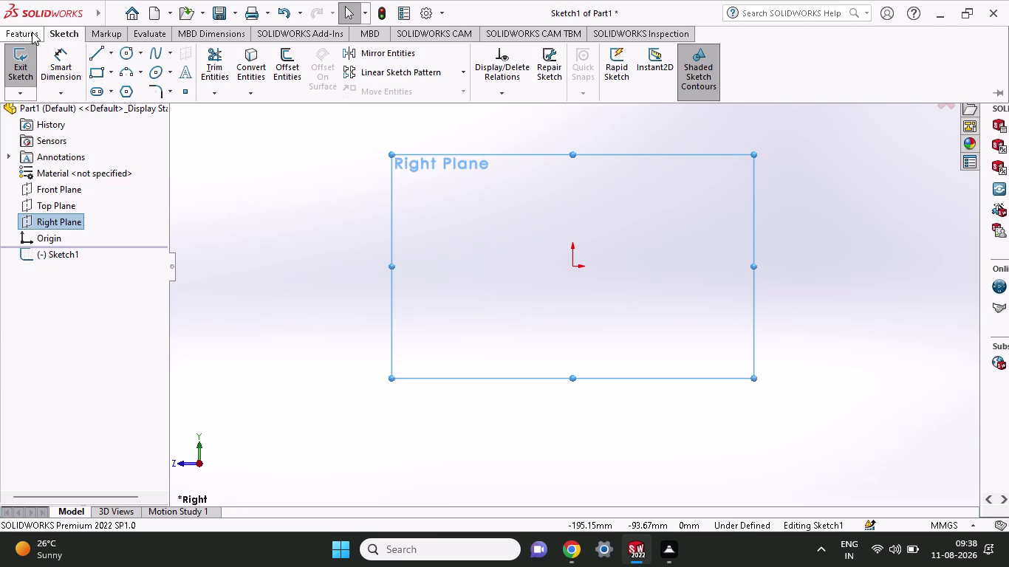
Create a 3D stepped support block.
Choose Center Rectangle from the Sketch tab's rectangle dropdown.
click(101, 56)
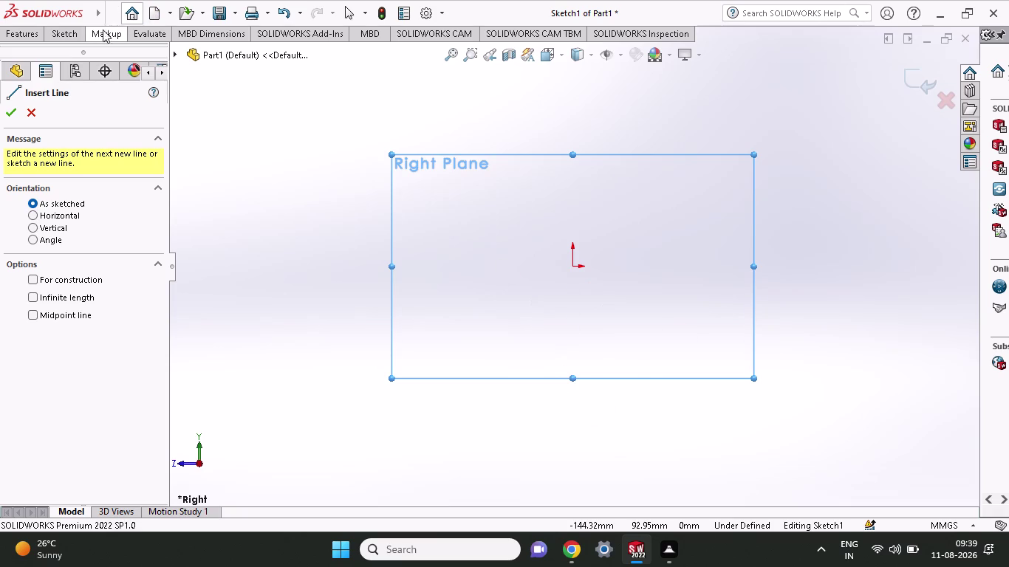
click(60, 34)
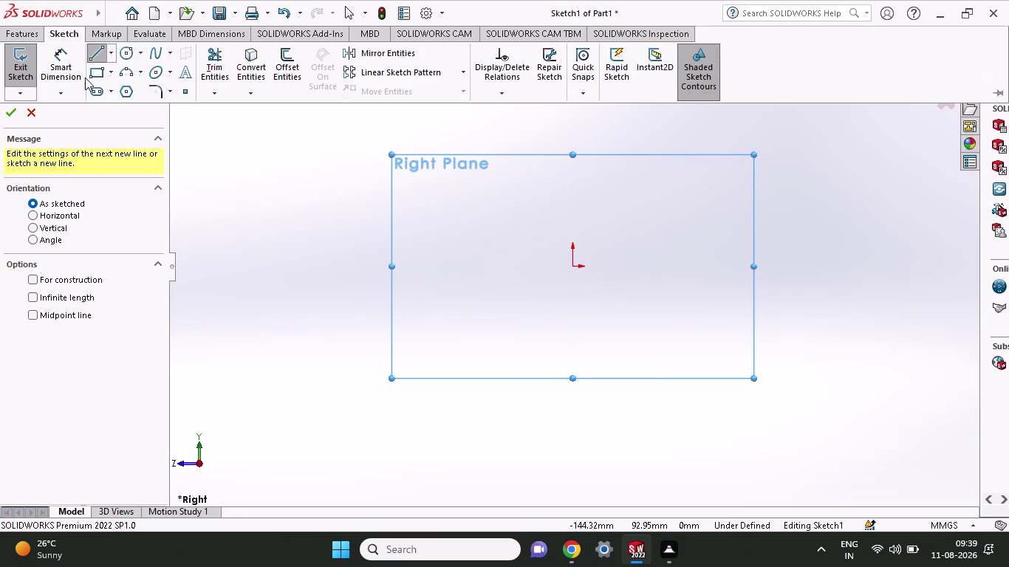
click(111, 76)
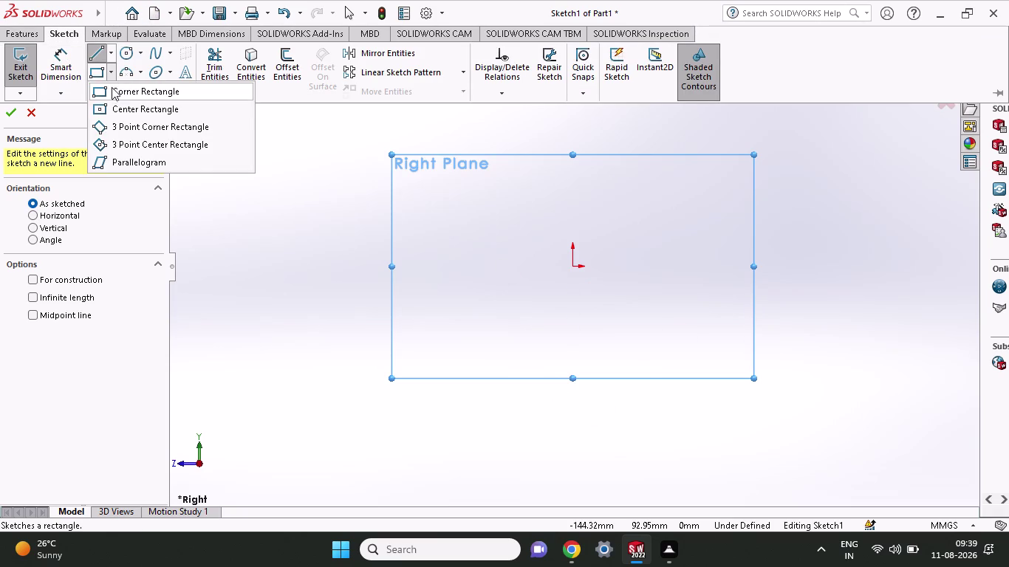
click(113, 116)
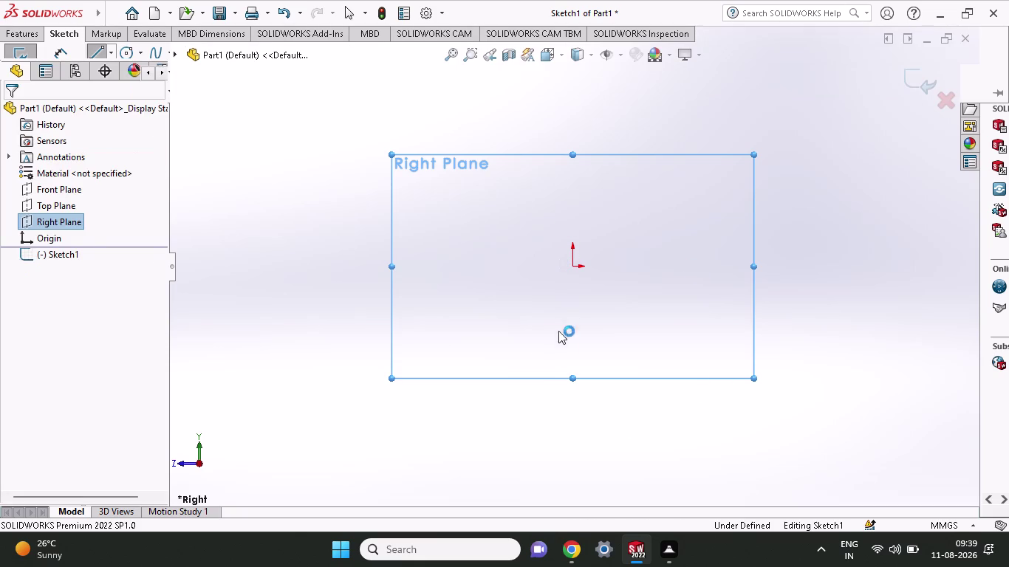
Draw a center rectangle from the origin out to a corner point and accept it.
click(572, 264)
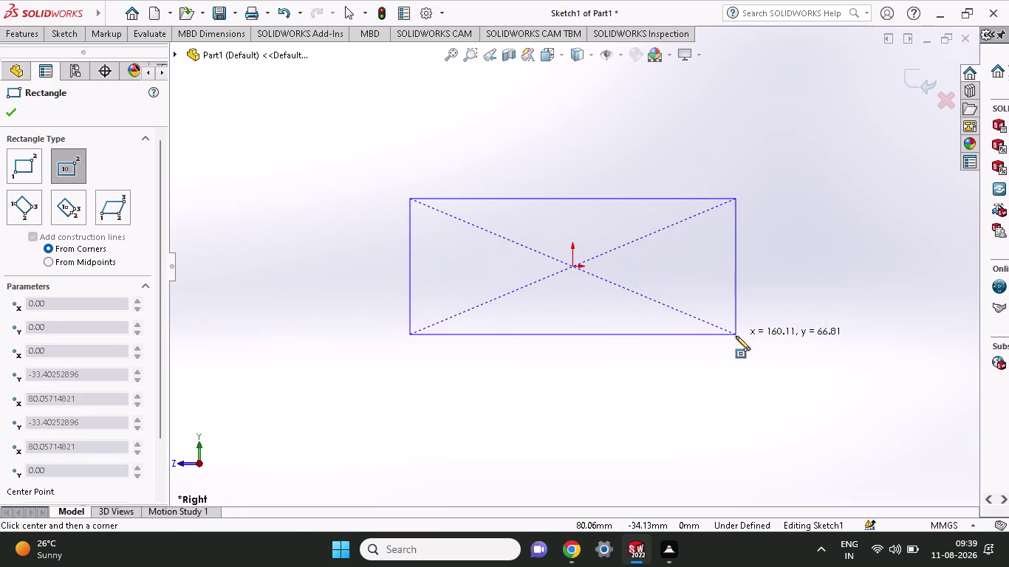
click(736, 336)
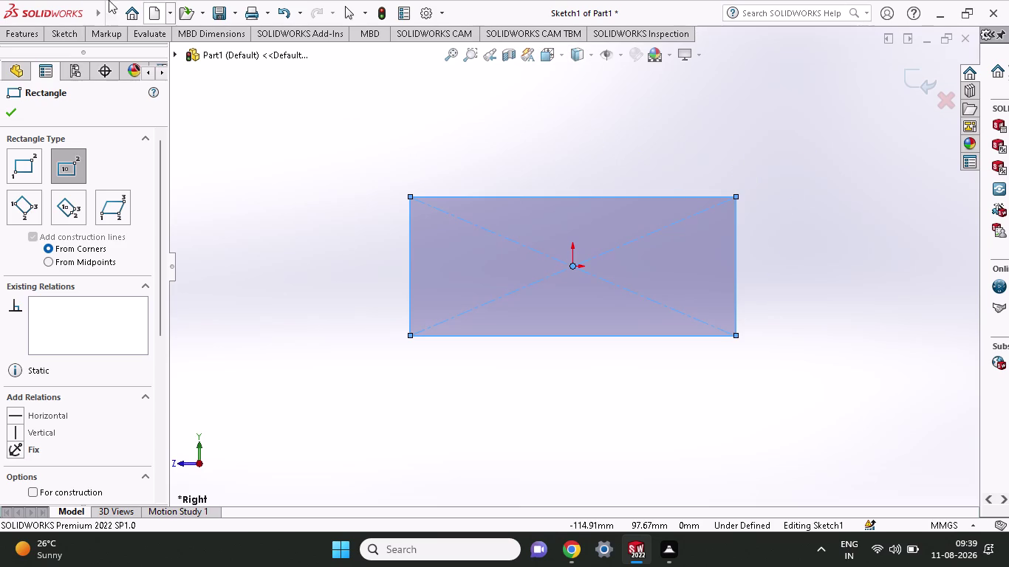
click(22, 37)
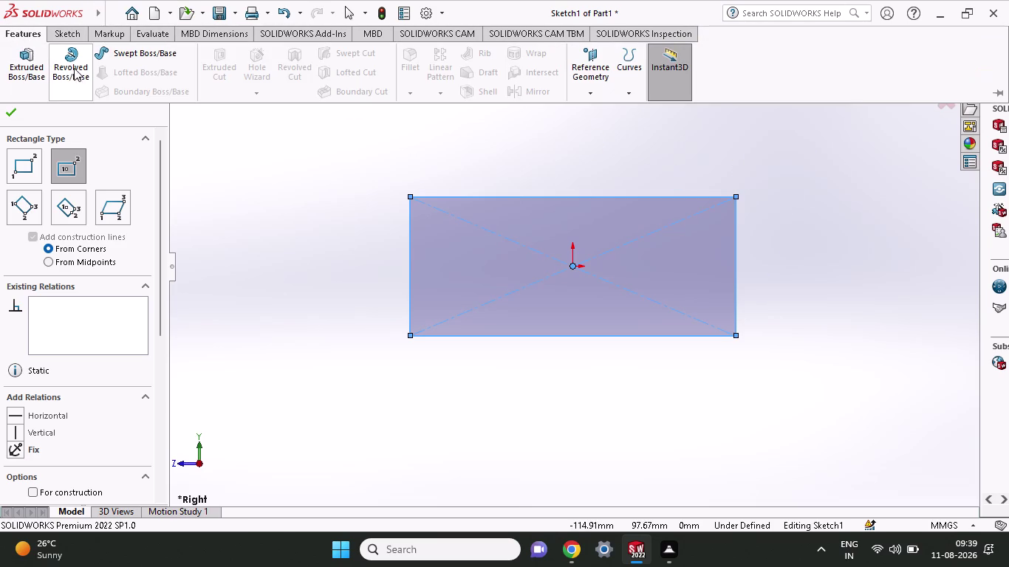
click(58, 37)
click(56, 74)
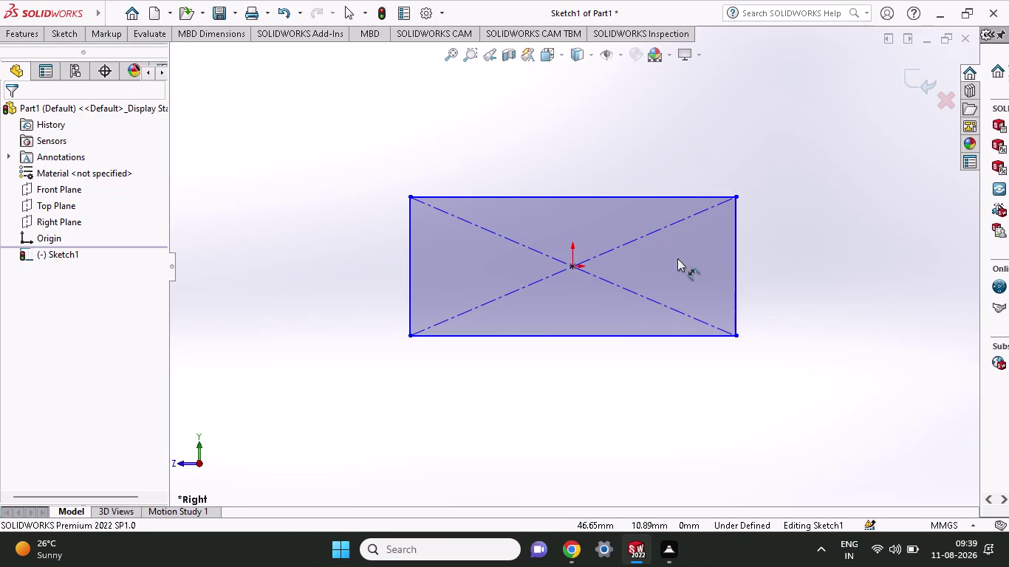
Dimension the rectangle's right corners to a 30 mm height, fixing a mistyped value.
click(739, 339)
click(733, 200)
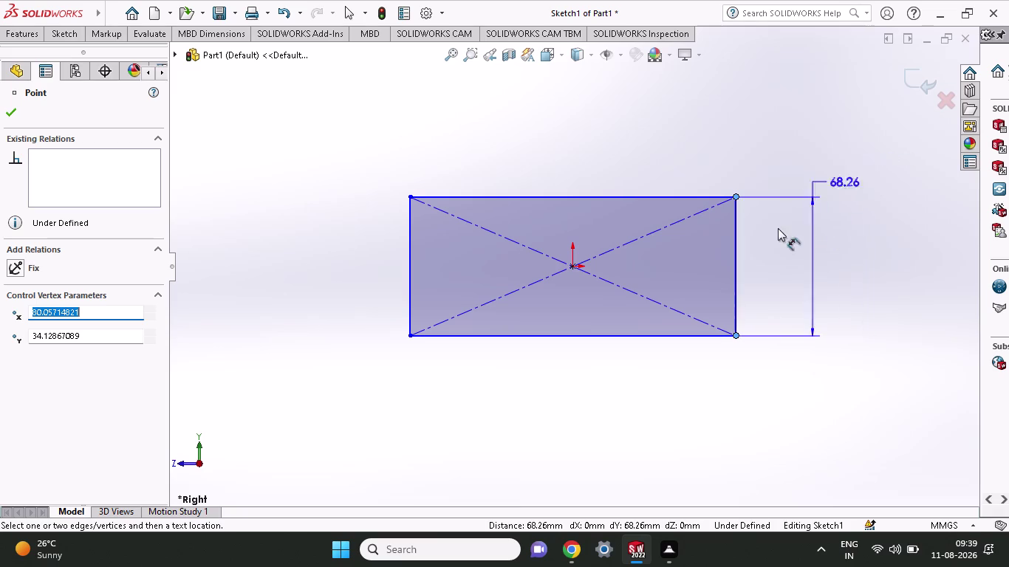
click(797, 249)
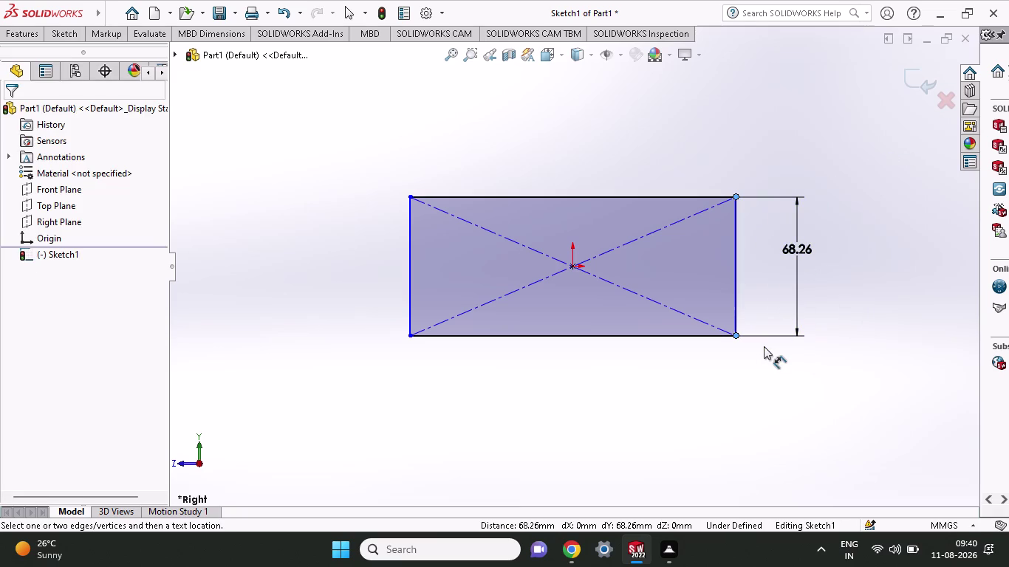
key(3)
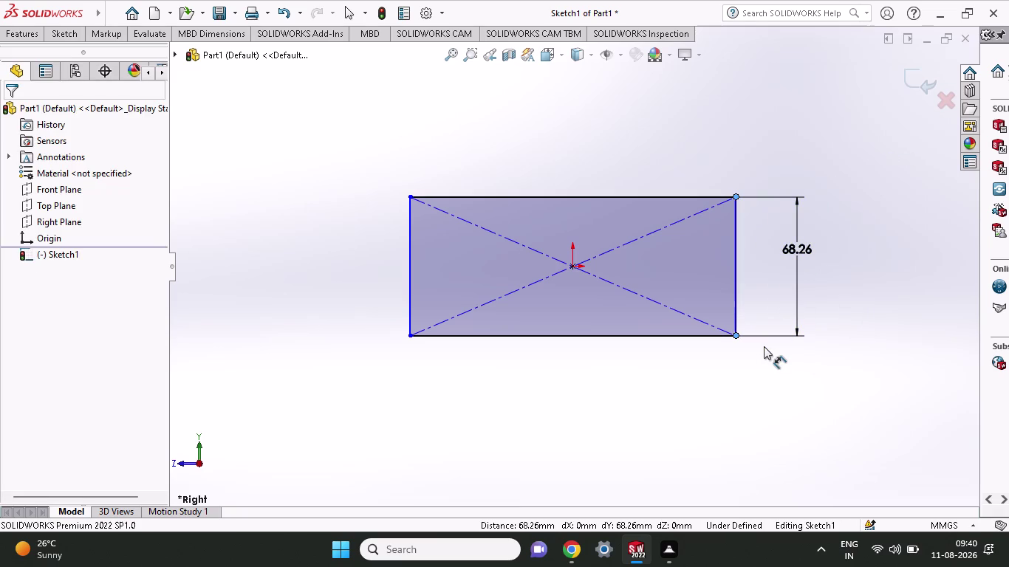
key(3)
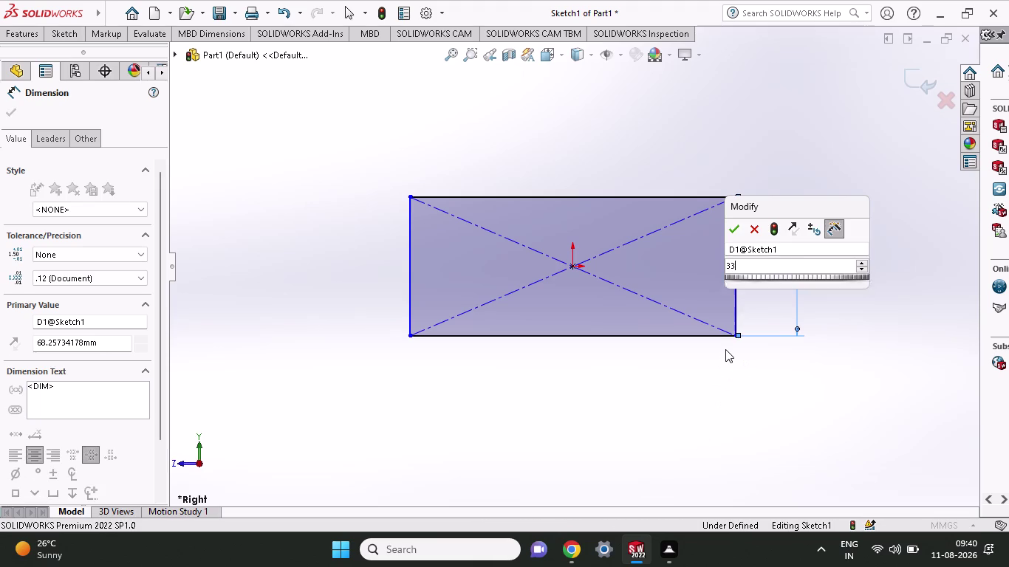
key(BackSpace)
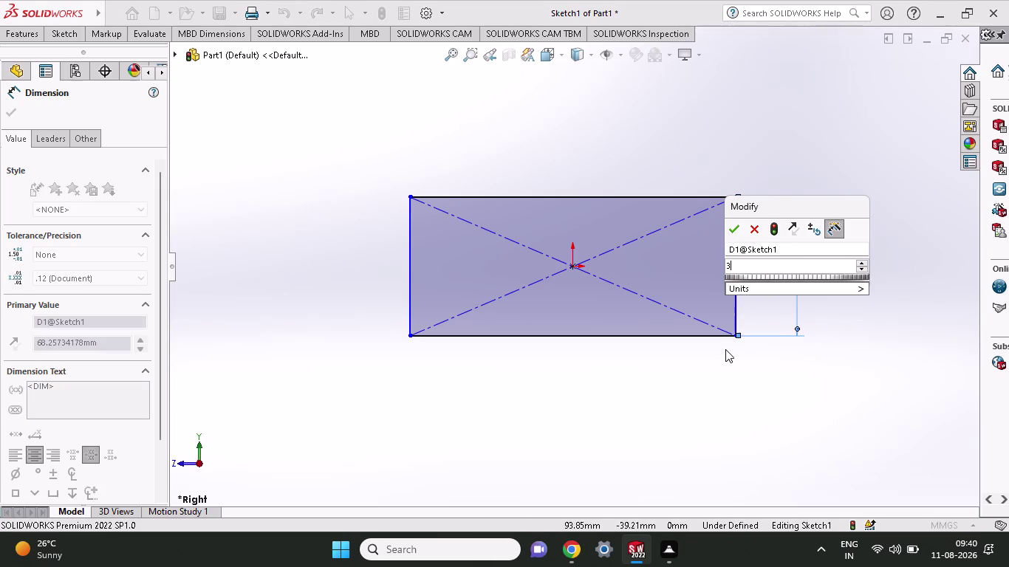
key(0)
key(Return)
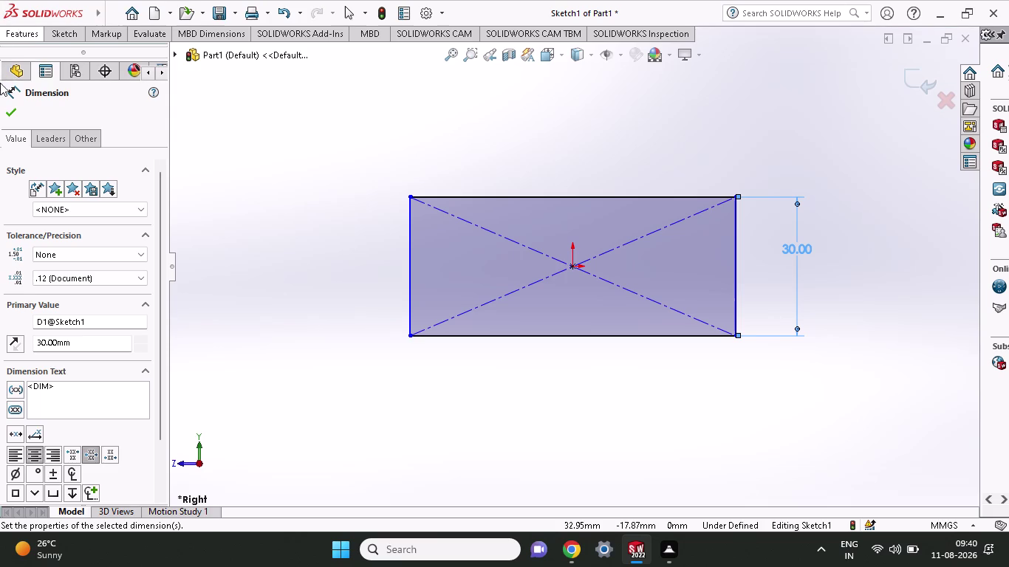
Close the Dimension properties, reactivate Smart Dimension and pick the rectangle's bottom-left corner.
click(65, 37)
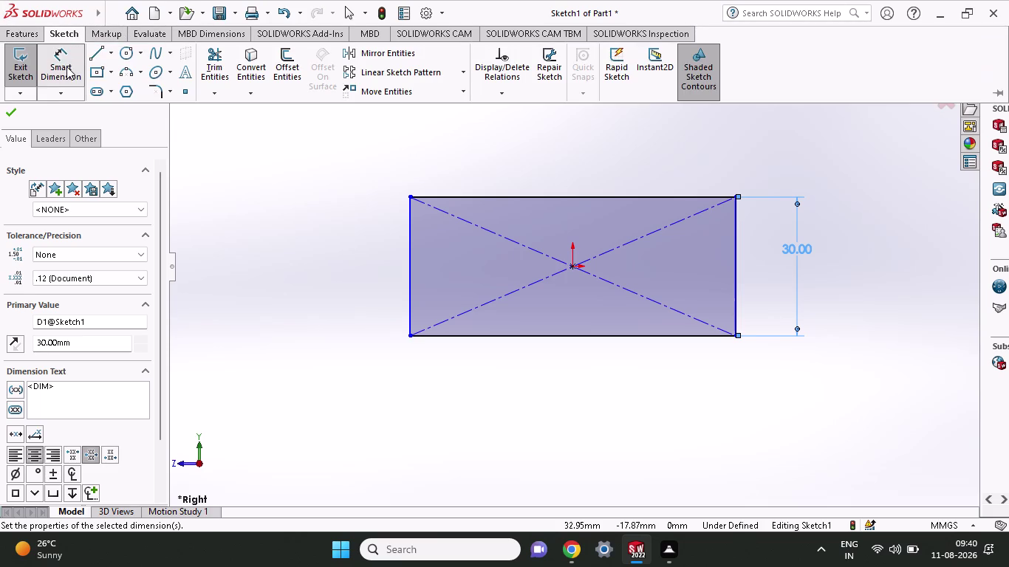
click(68, 63)
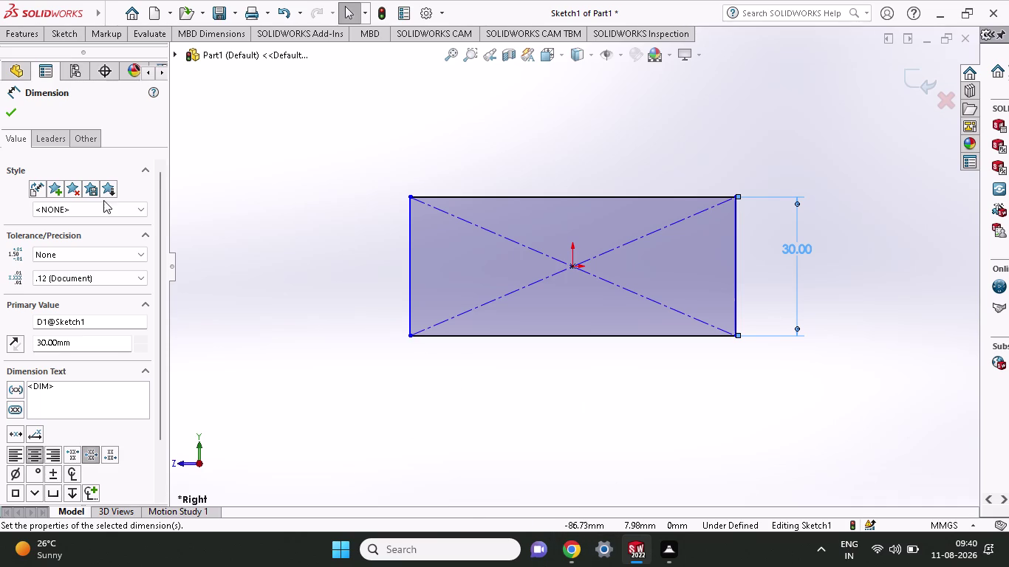
click(73, 32)
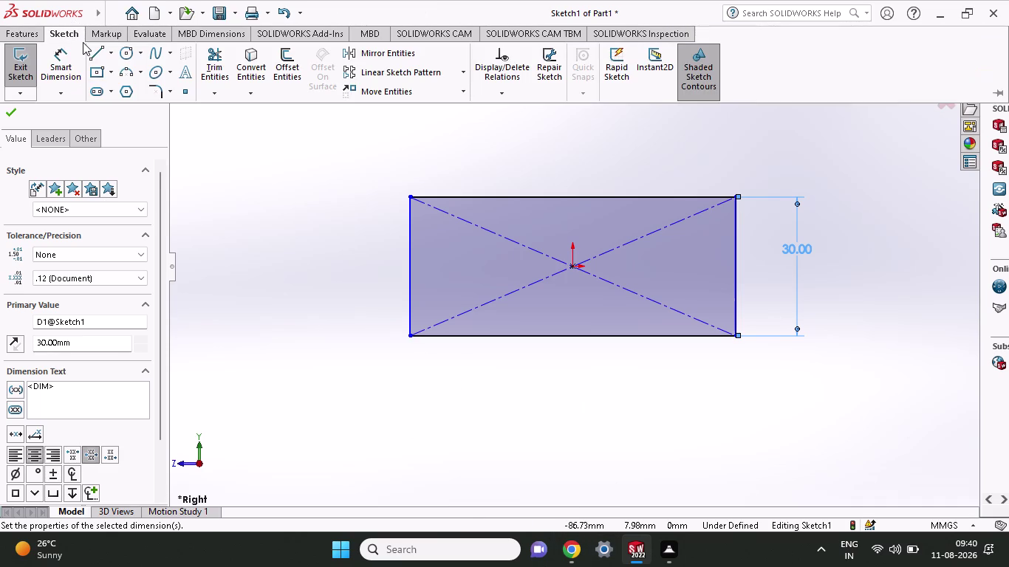
click(56, 60)
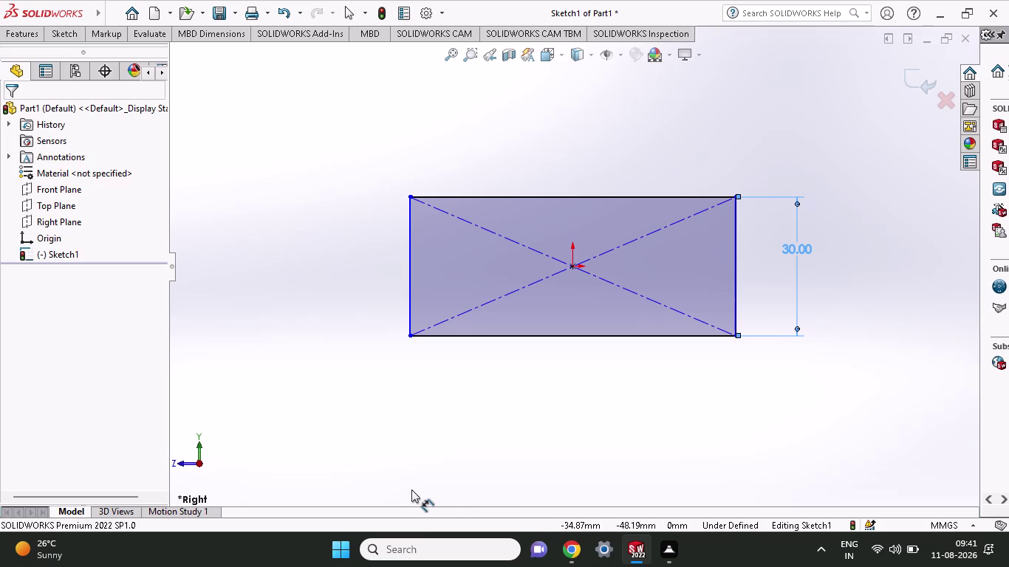
click(411, 336)
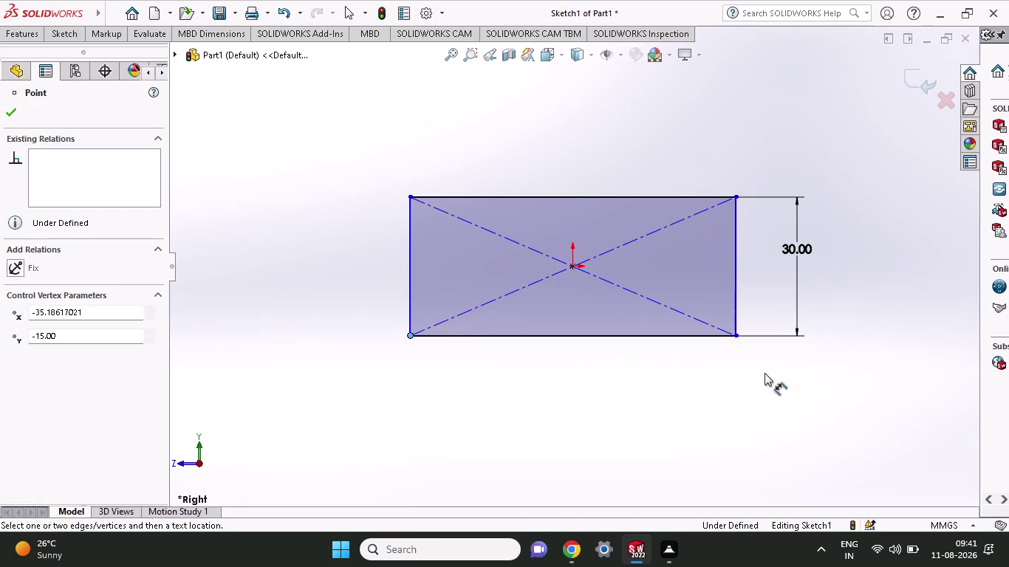
Dimension the bottom edge to 63 mm wide, placed below the rectangle.
click(735, 336)
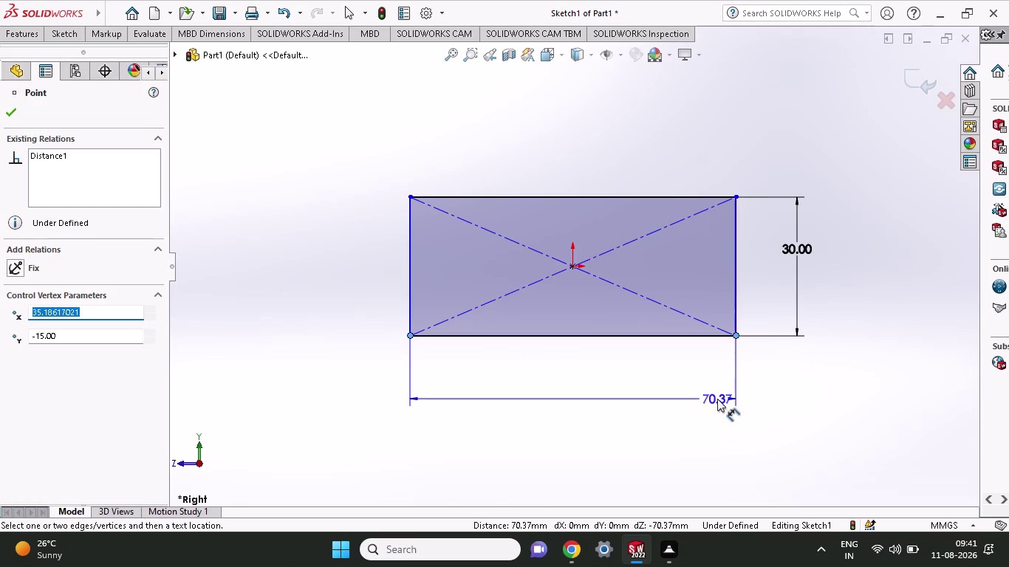
click(717, 399)
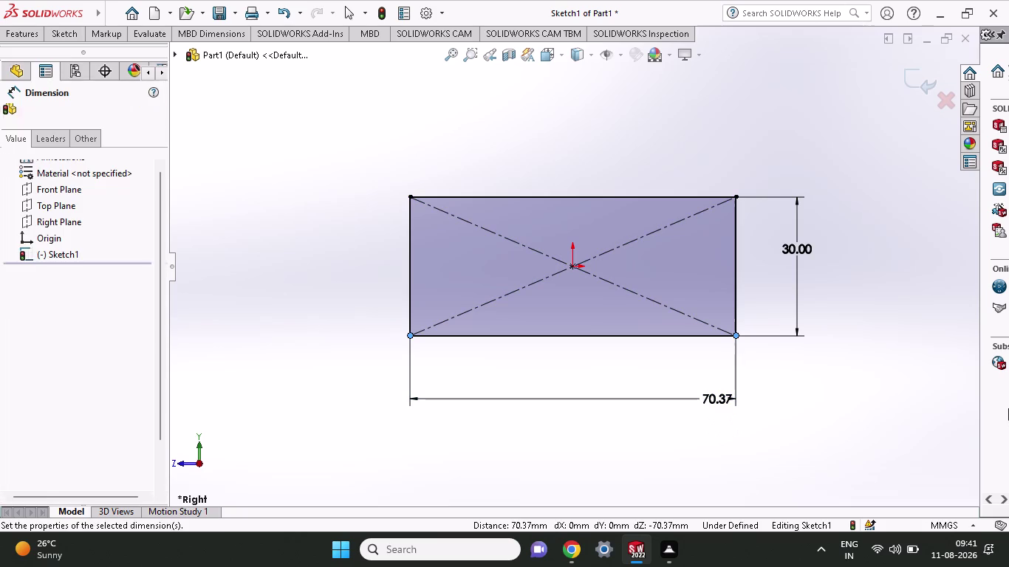
text(63)
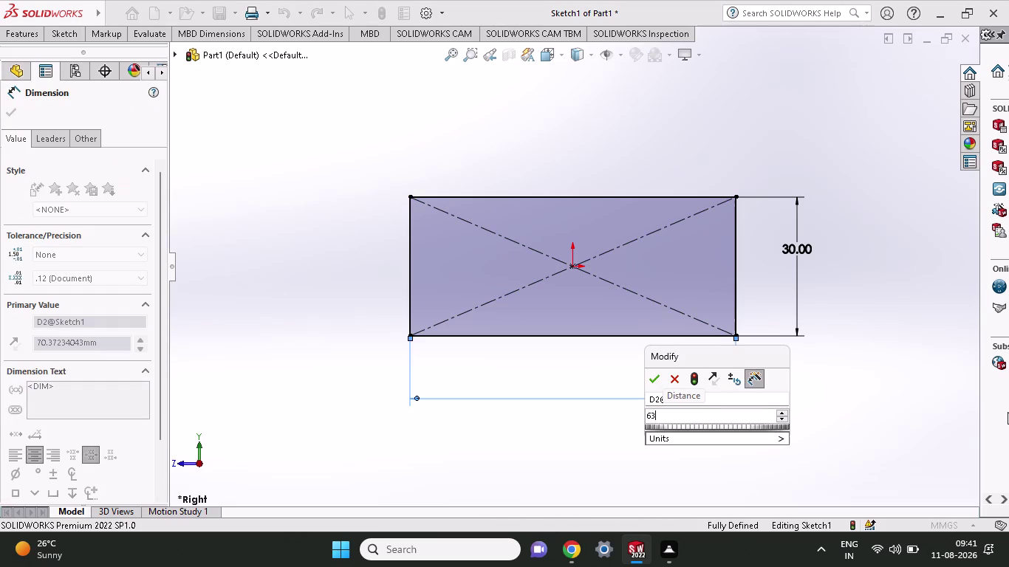
key(Return)
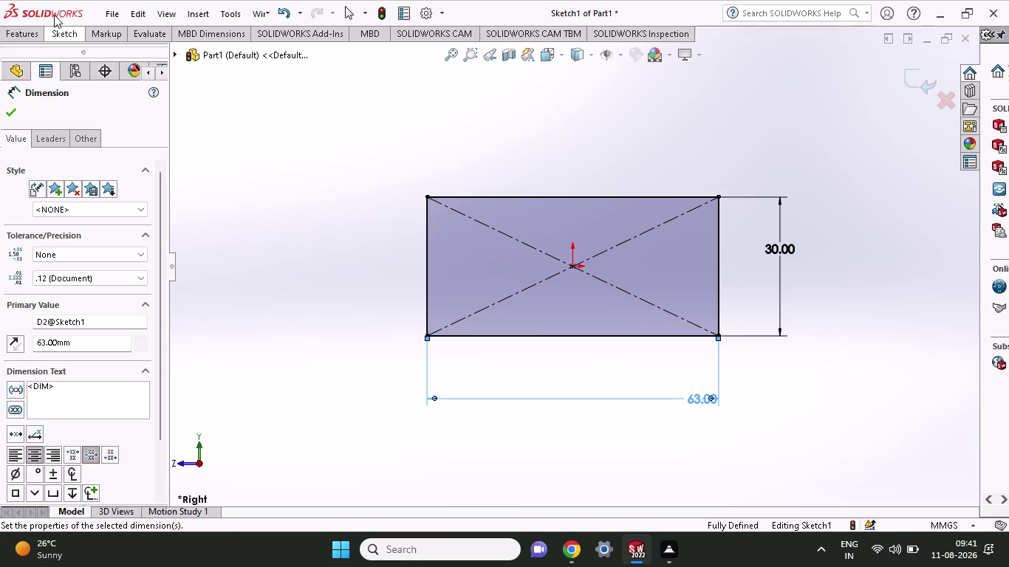
Switch to the Line tool and start a line near the rectangle's center.
click(63, 42)
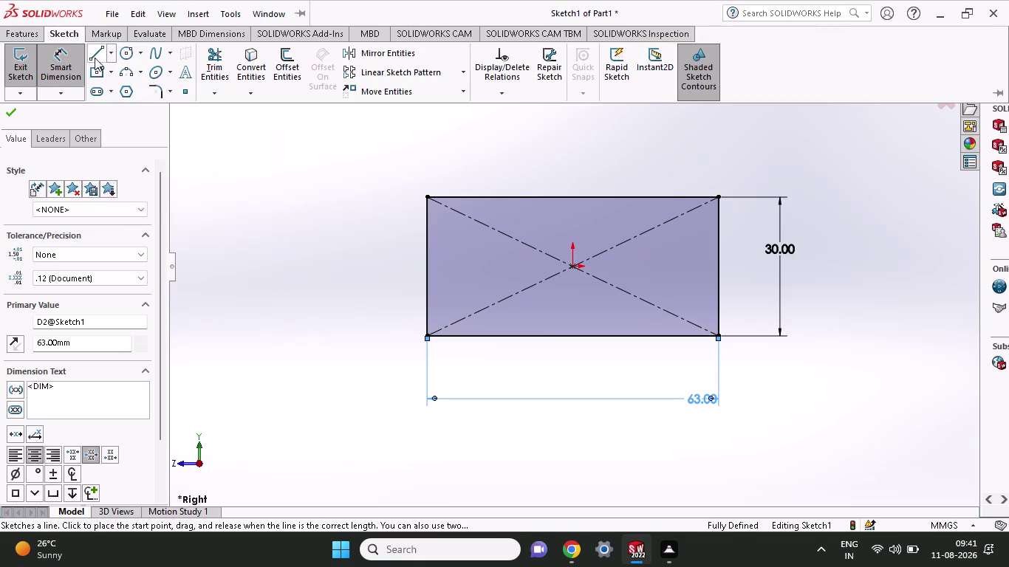
click(96, 58)
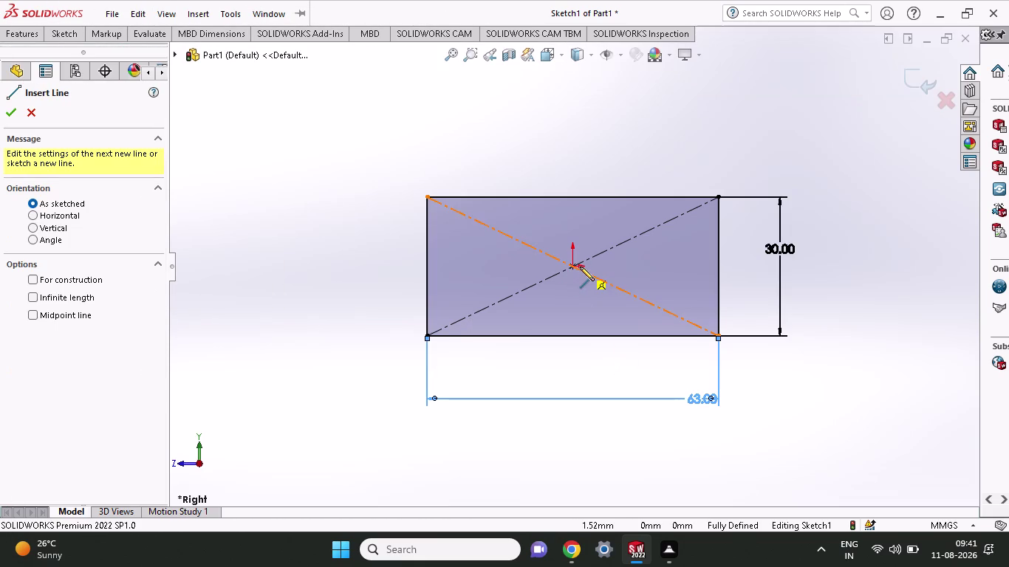
click(569, 267)
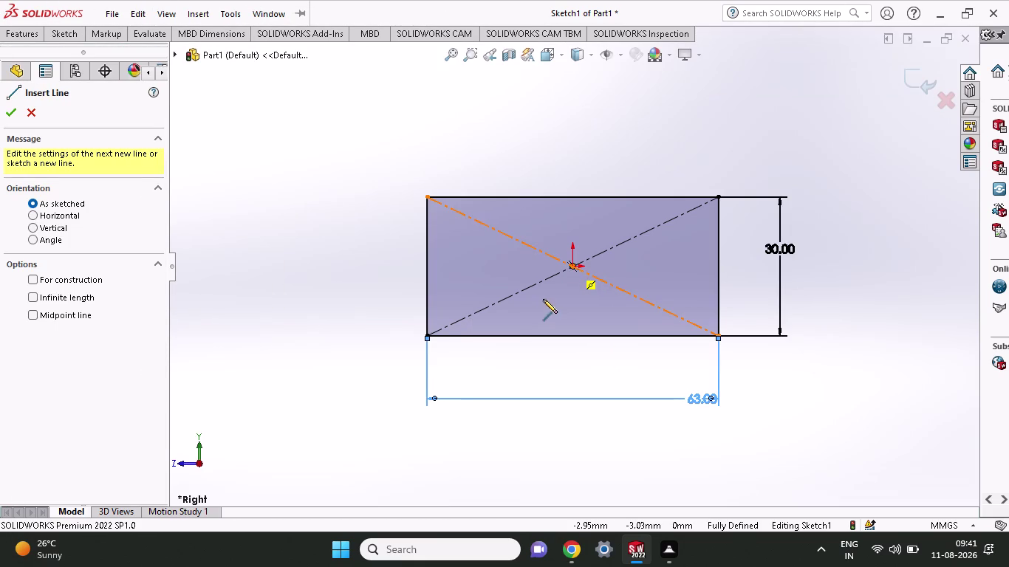